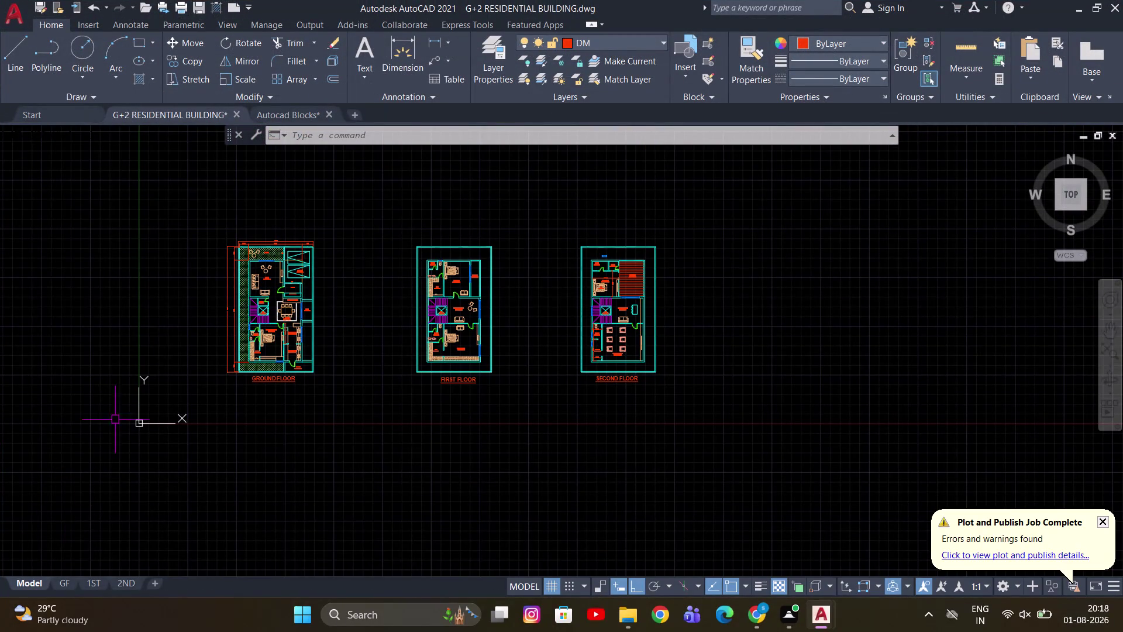
Bring up the application menu with its file commands, Publish and recent drawings.
click(10, 9)
click(447, 202)
click(330, 114)
click(522, 334)
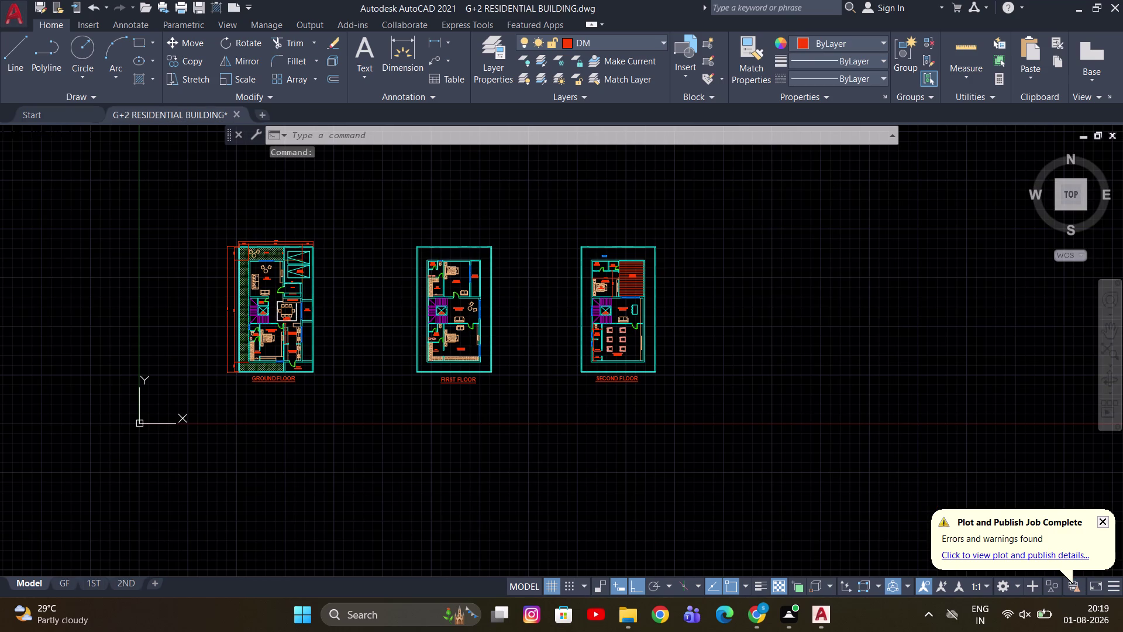
click(3, 14)
click(68, 290)
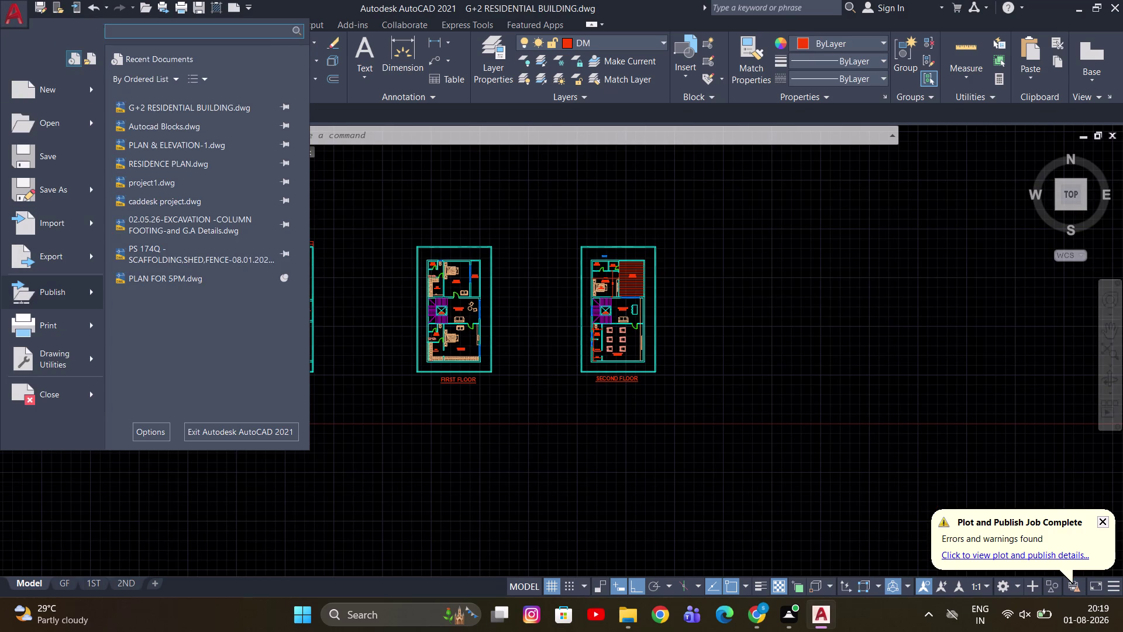
Open Publish and remove the Model sheet from the sheet list.
click(429, 244)
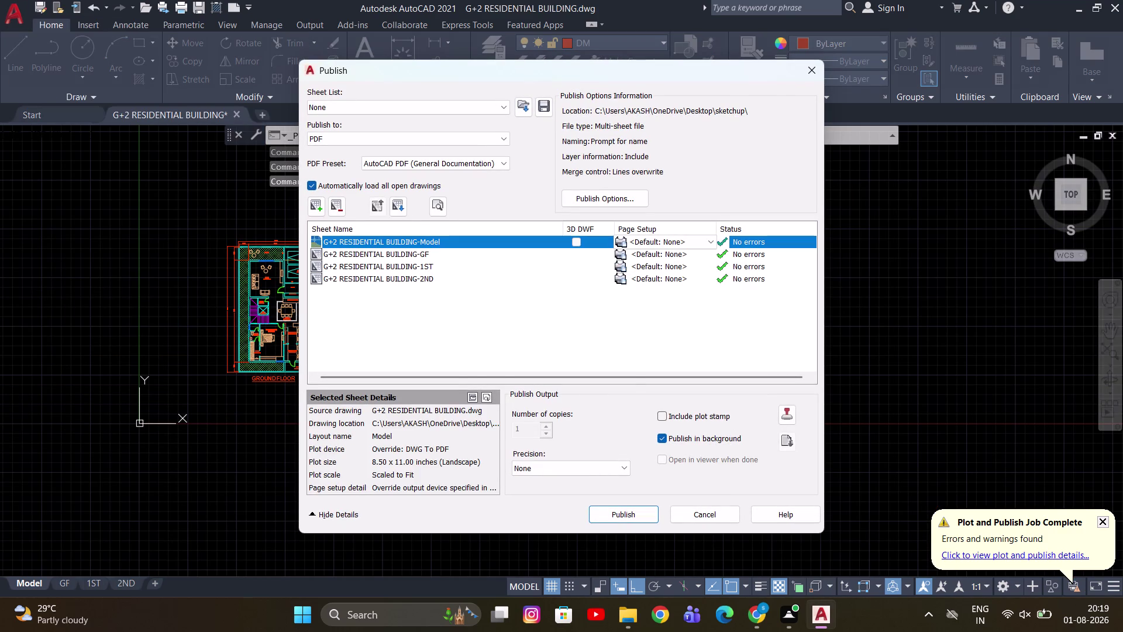
right_click(428, 242)
click(473, 306)
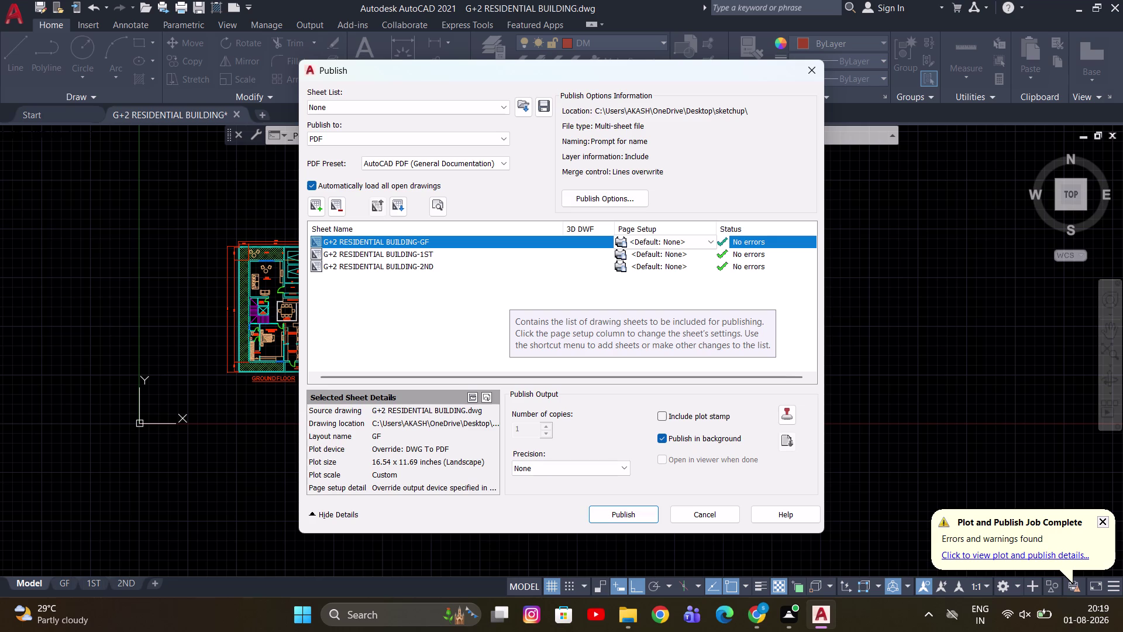
Select the GF, 1ST and 2ND layout sheets and save the sheet list.
click(428, 256)
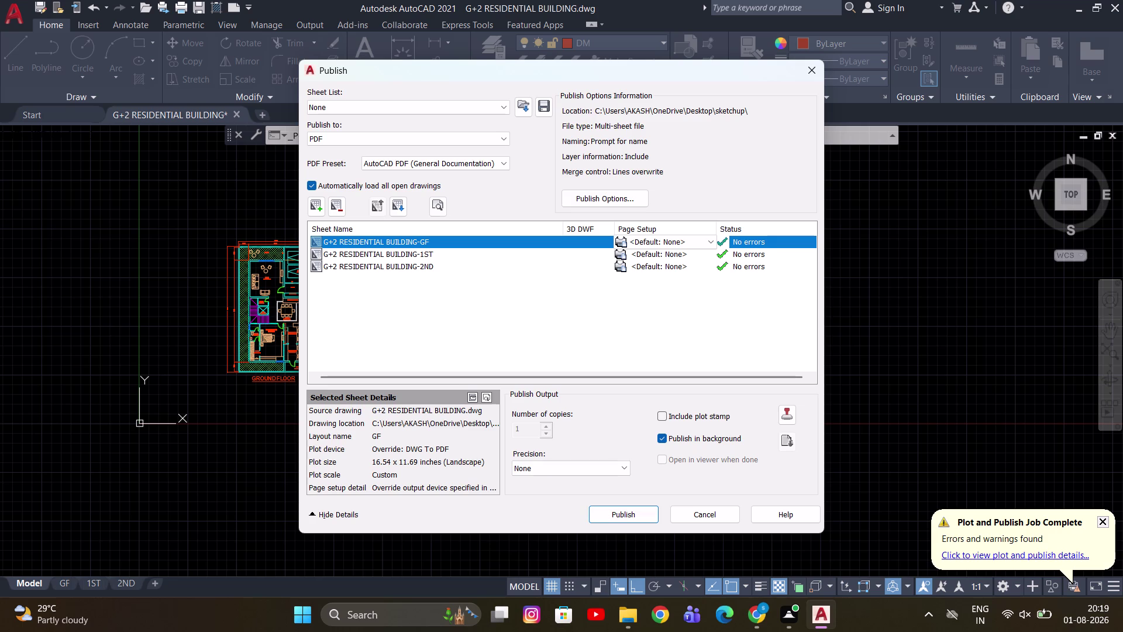
click(427, 268)
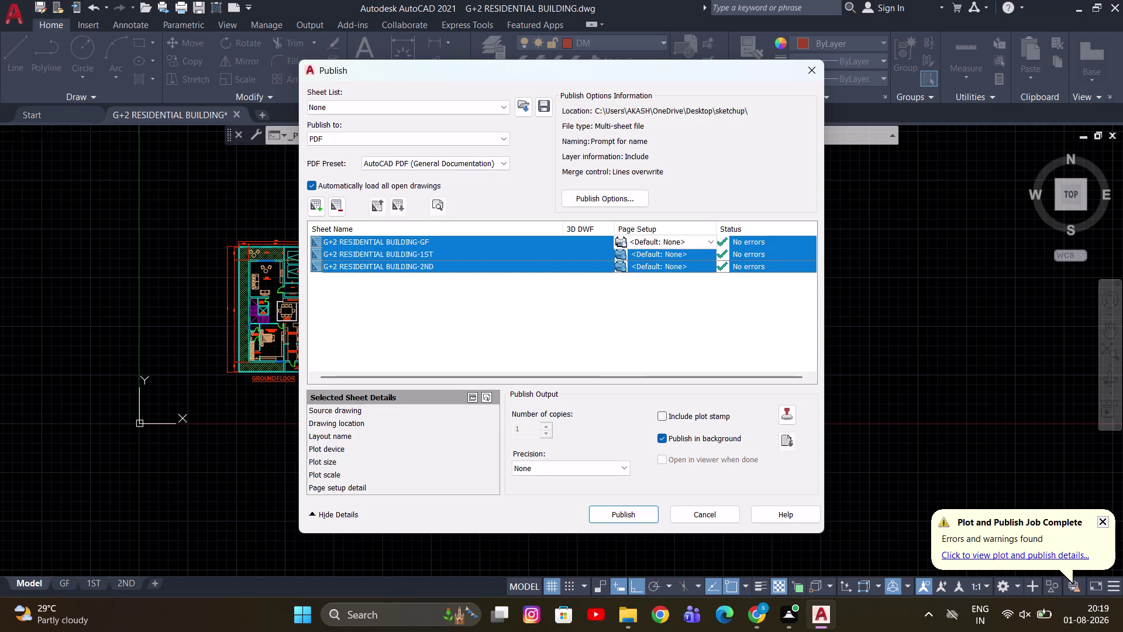
click(548, 116)
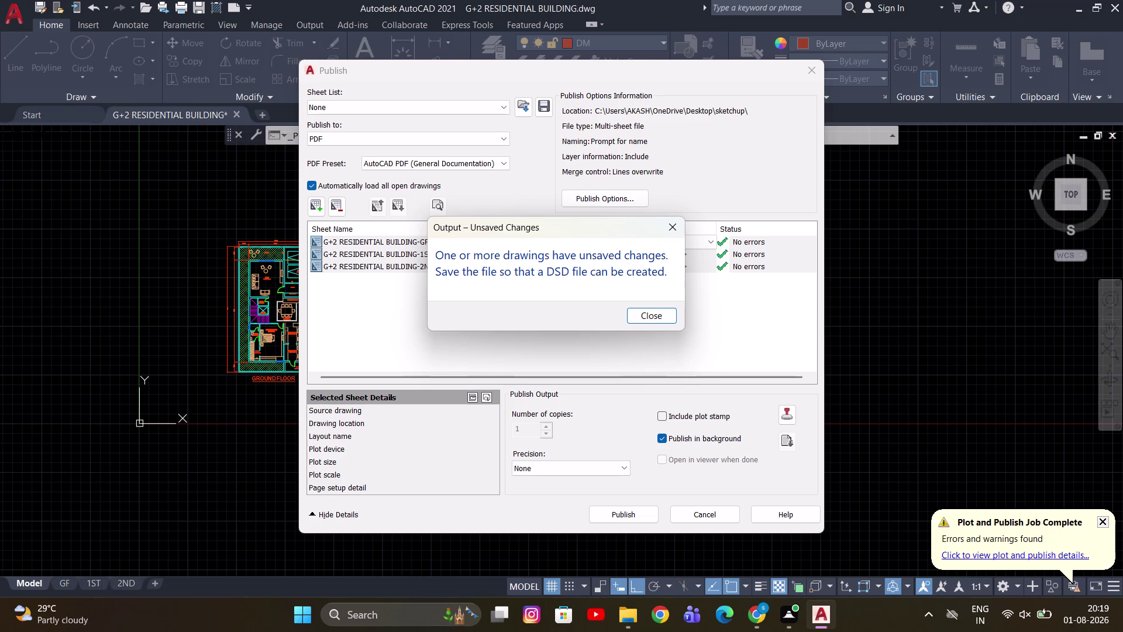
Dismiss the unsaved-changes warnings, retry saving the list, and close Publish.
click(667, 227)
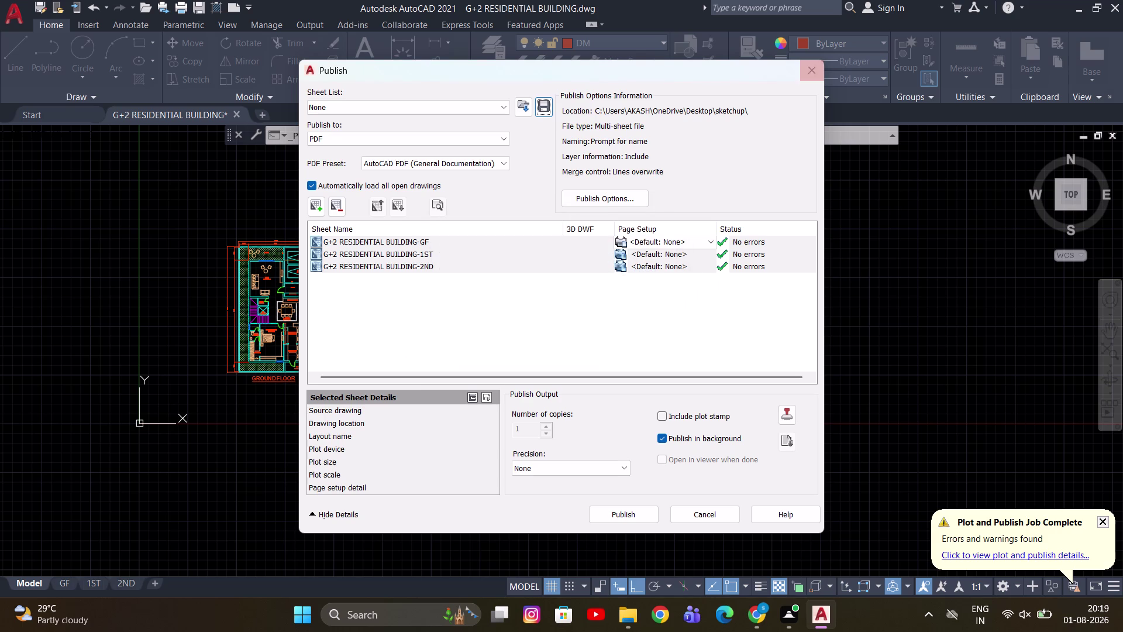
click(811, 74)
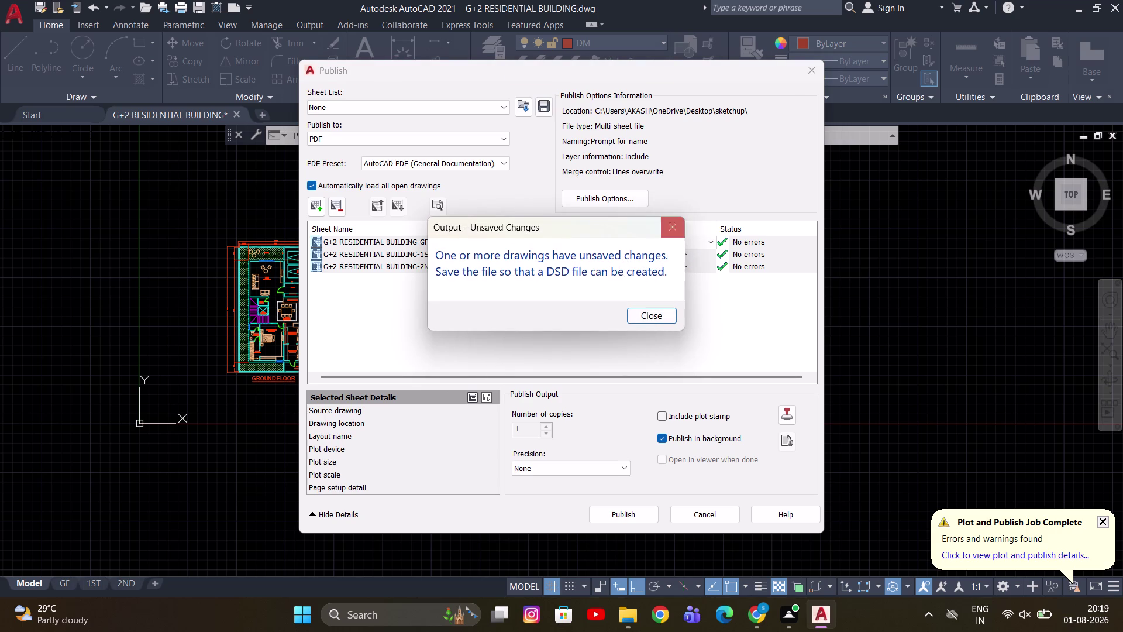
click(666, 225)
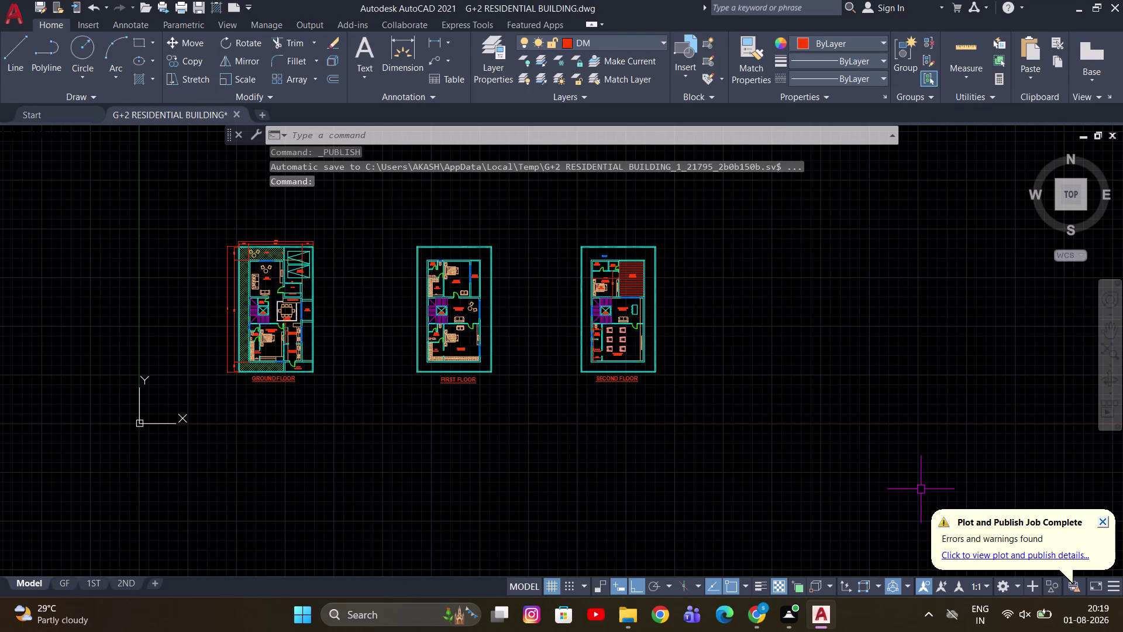
click(1104, 518)
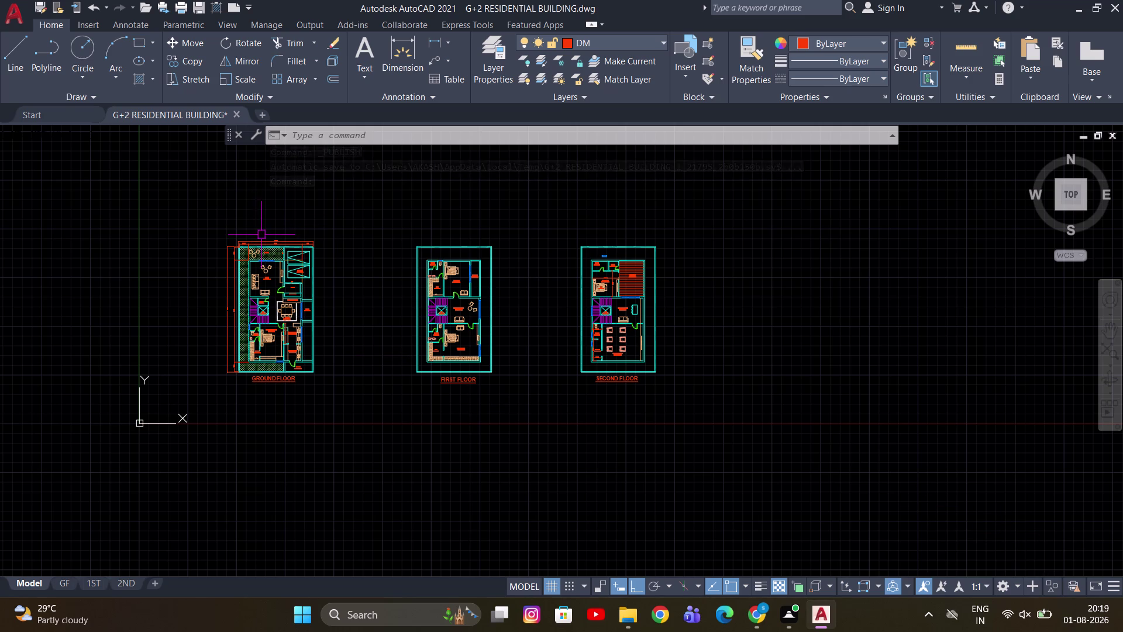
Reopen Publish, remove the Model sheet, and dismiss the unsaved-changes warning.
click(4, 0)
click(55, 297)
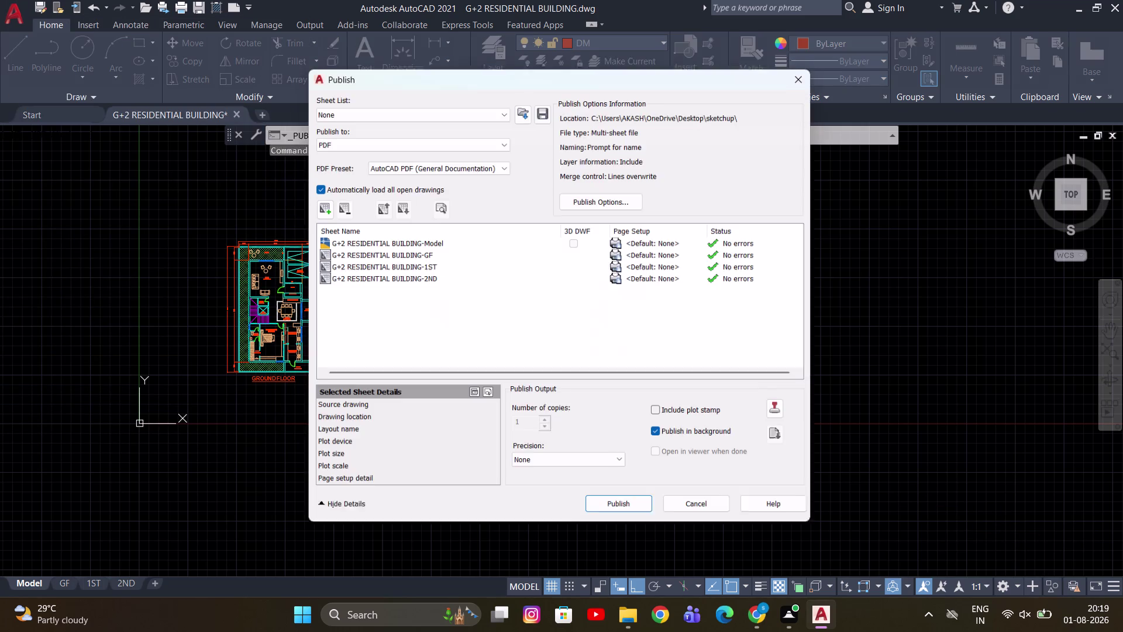
click(413, 246)
right_click(414, 247)
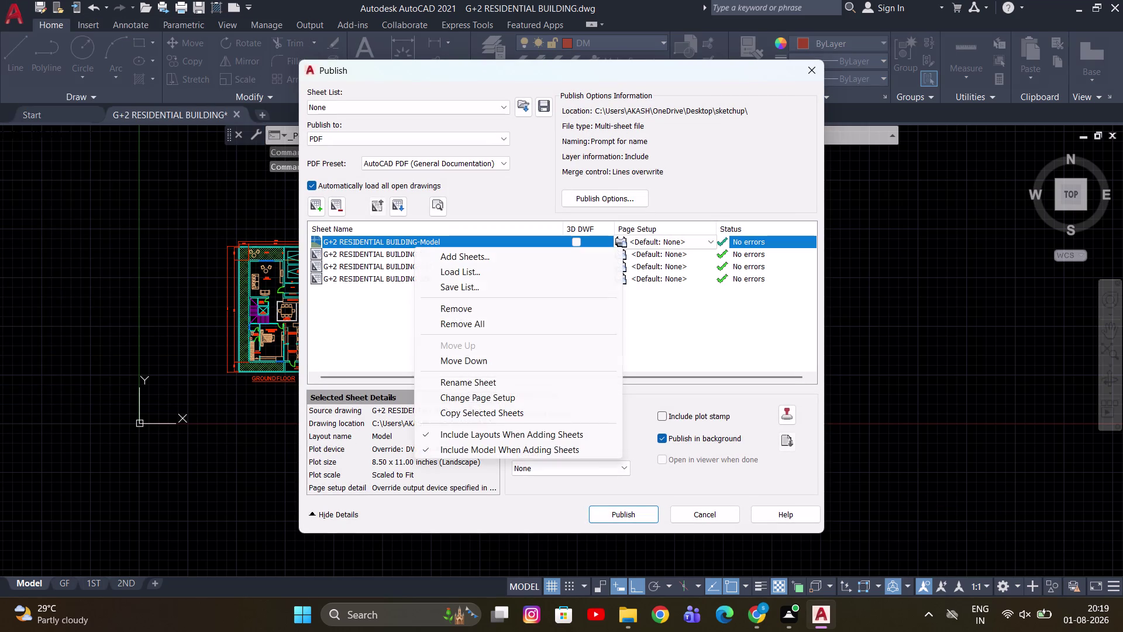
click(455, 310)
click(547, 114)
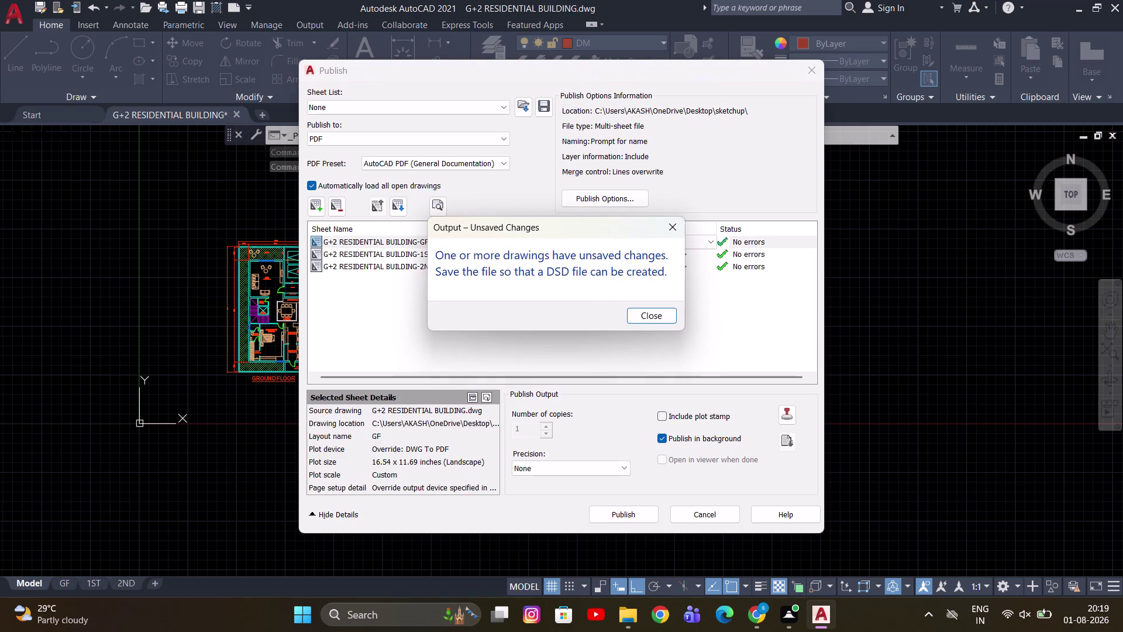
click(667, 223)
Select the GF through 2ND sheets and dismiss repeated sheet-list warnings.
click(411, 236)
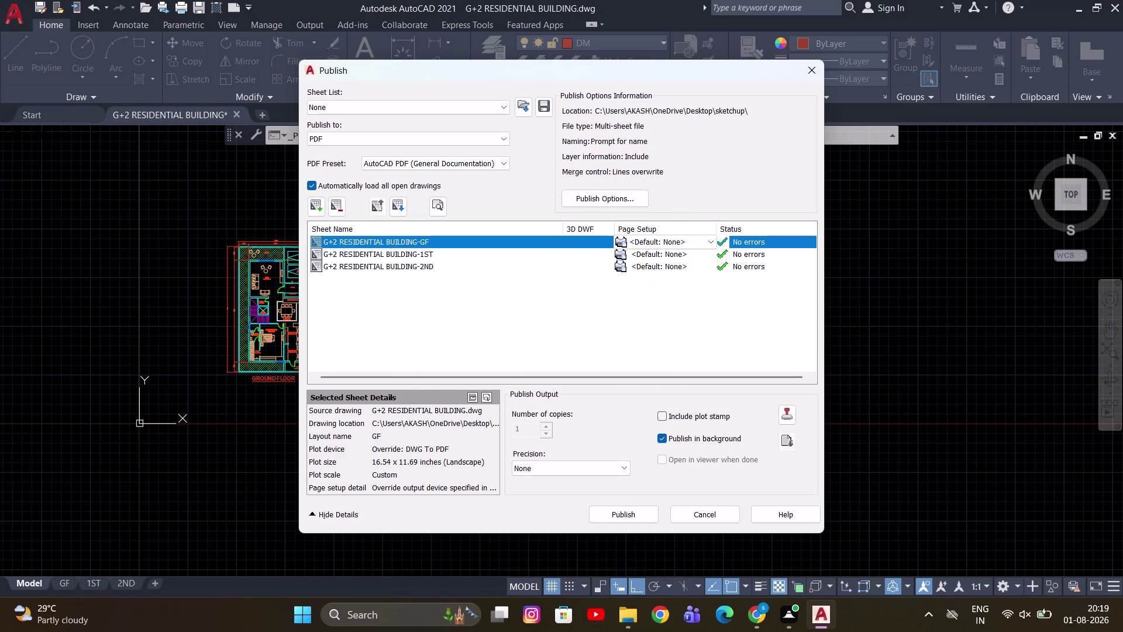
click(417, 248)
click(421, 260)
click(533, 110)
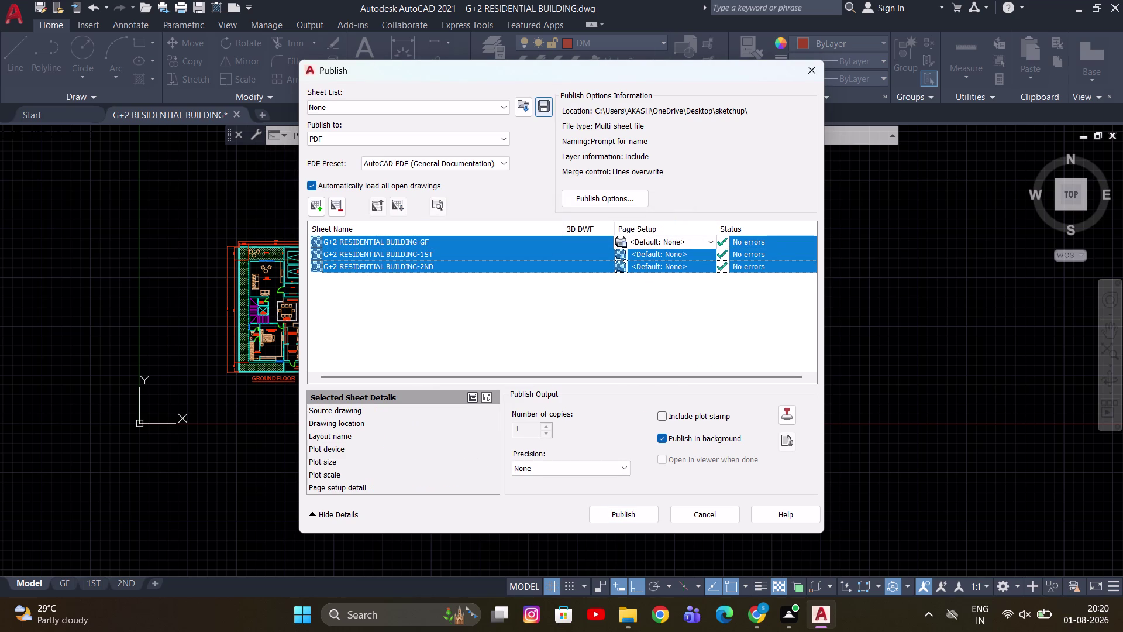
double_click(541, 108)
click(669, 228)
click(519, 113)
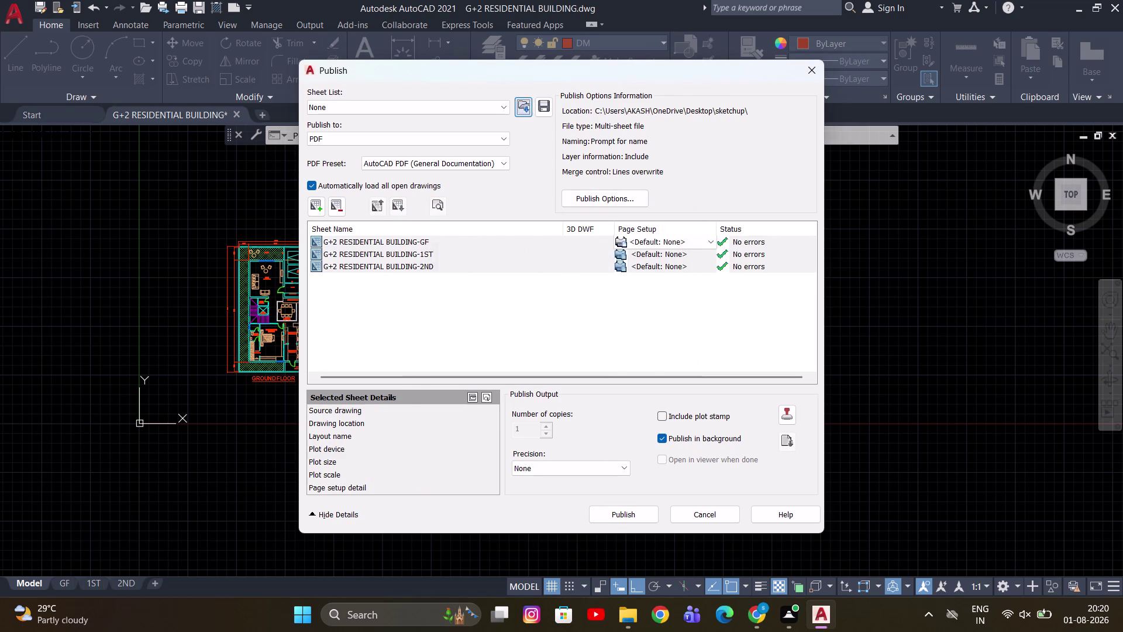
Cancel Load Sheet List and publish as G+2 RESIDENTIAL BUILDING.pdf in SWAMY FILES.
click(670, 227)
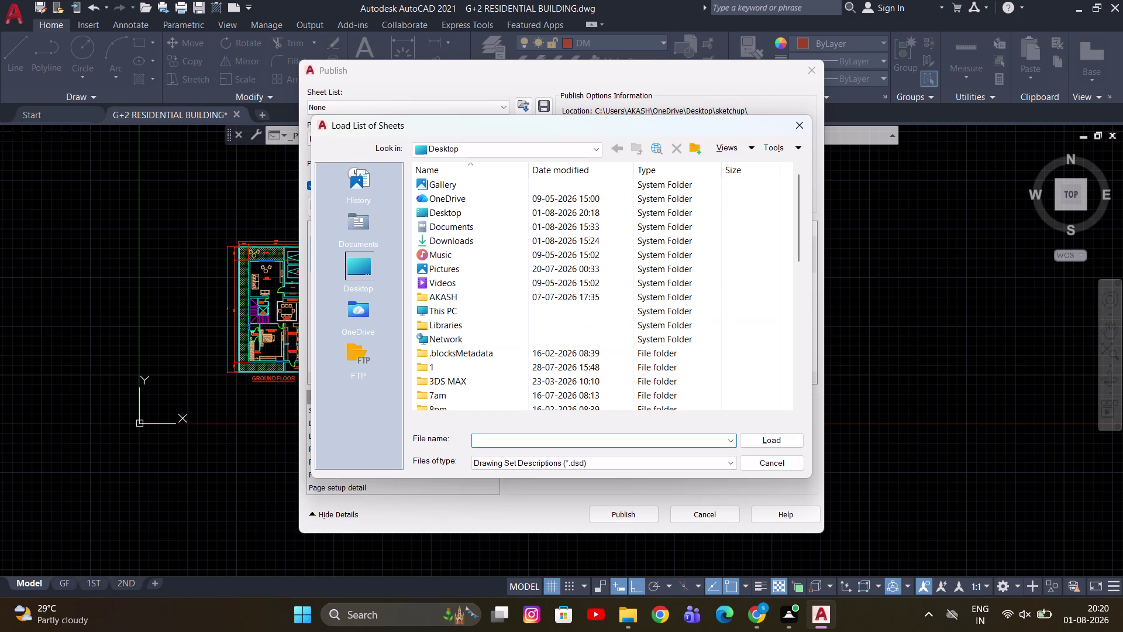
click(802, 135)
click(632, 519)
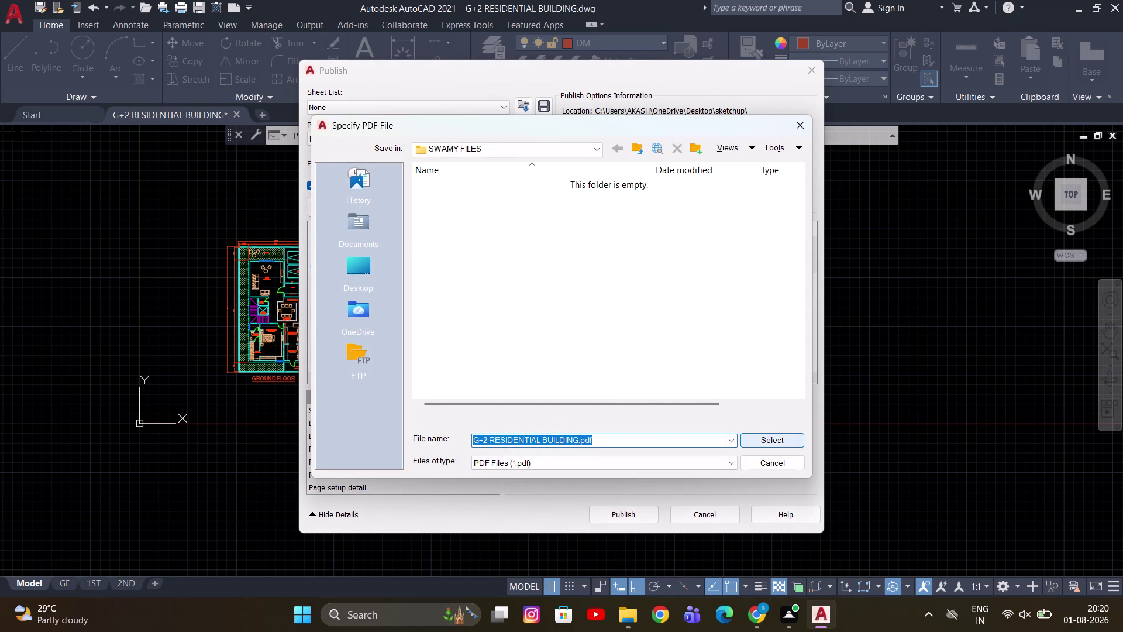
click(761, 441)
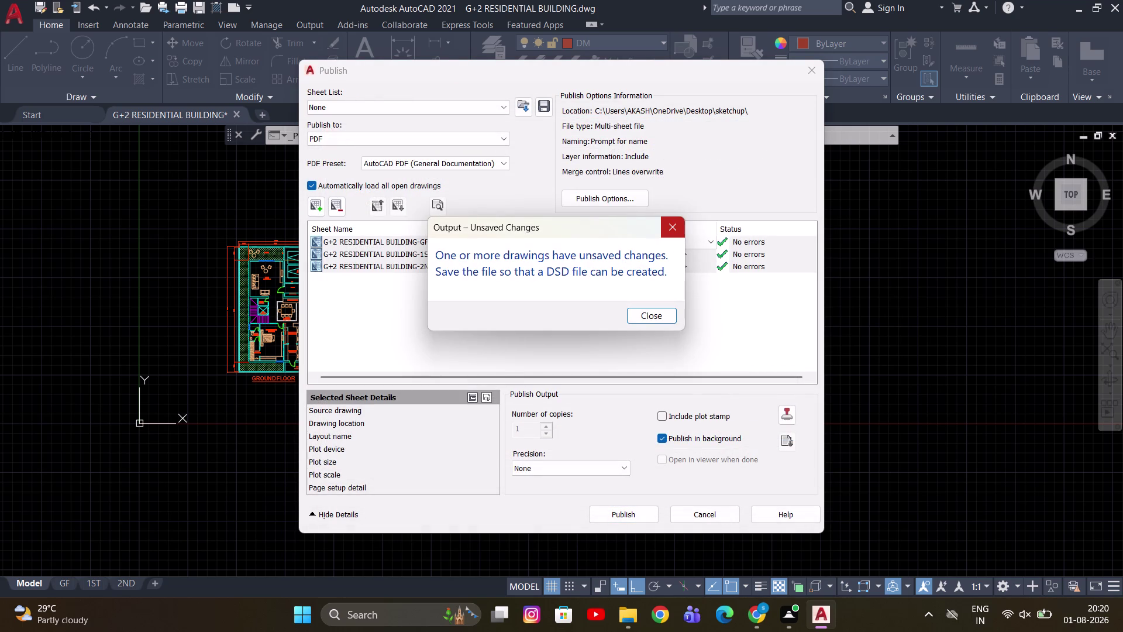
Dismiss the unsaved-changes warning so the PDF publishes in the background, then close Windows quick settings.
click(665, 228)
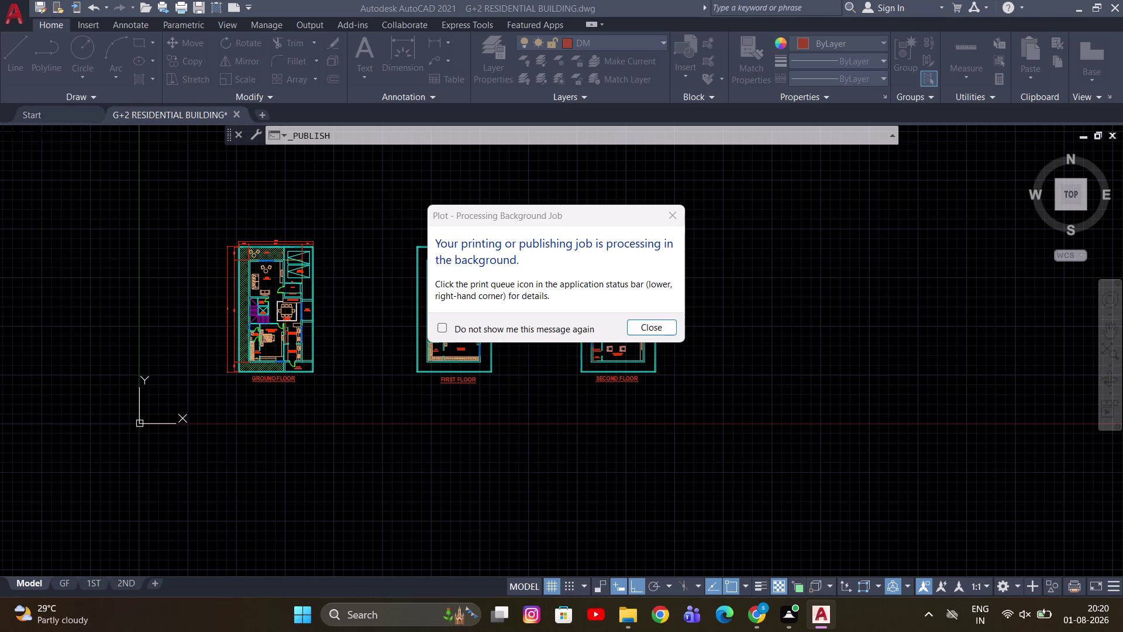
click(1052, 617)
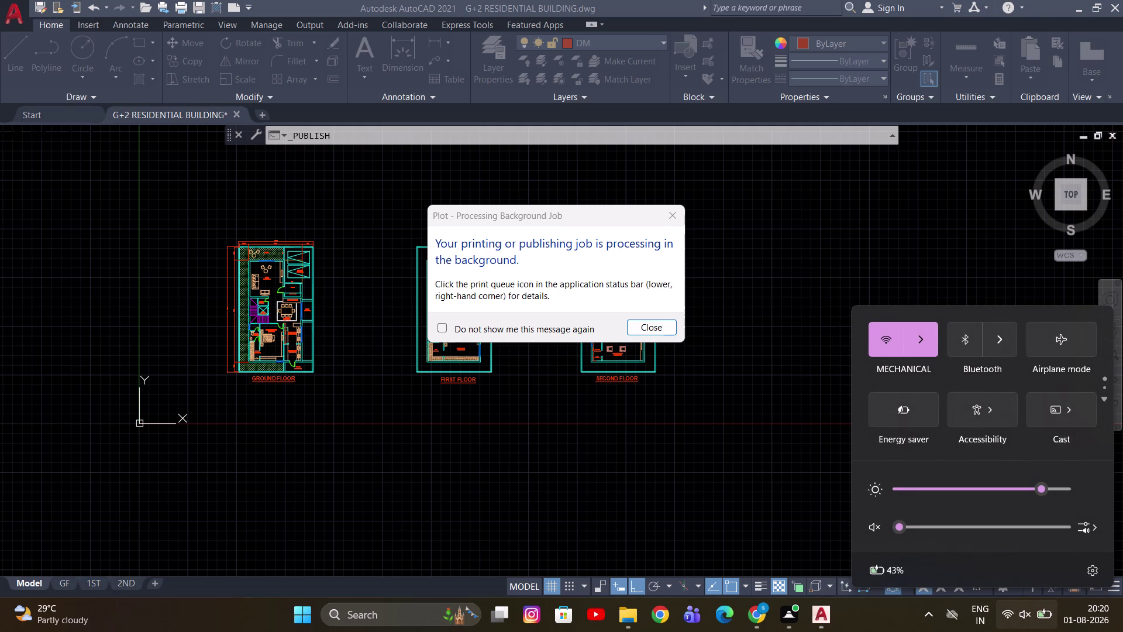
click(714, 238)
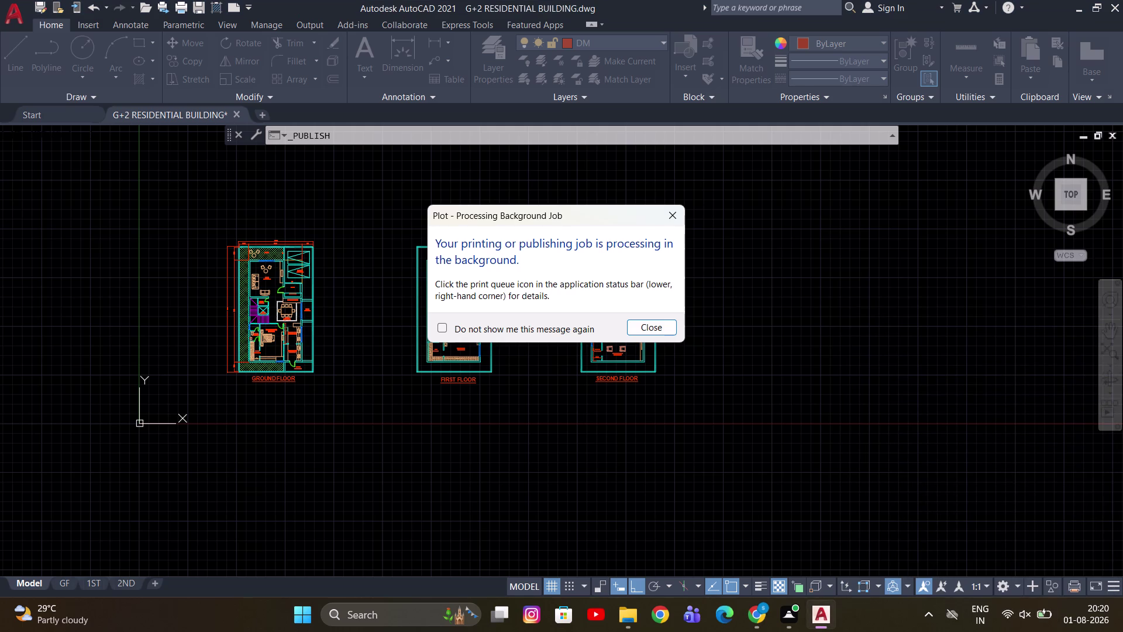